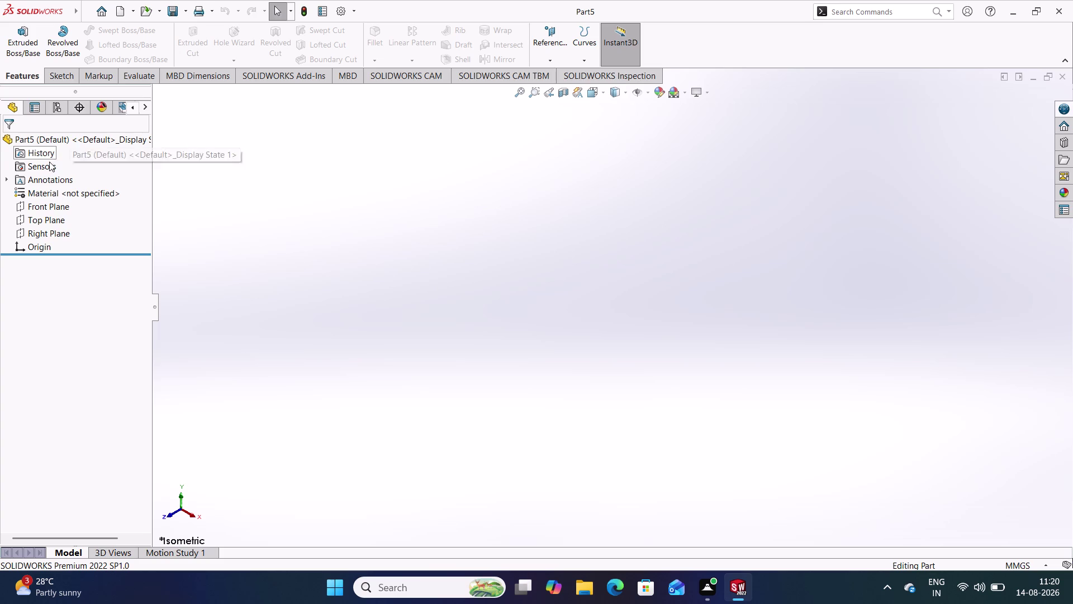
Start a sketch on the Top Plane and pick the Polygon tool.
click(58, 218)
click(73, 201)
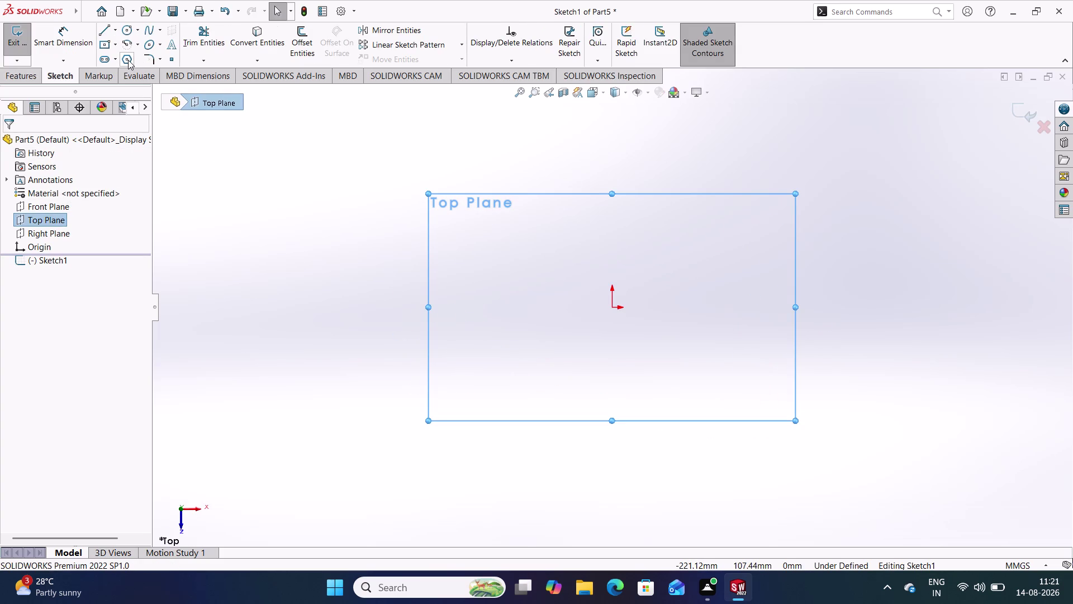
click(128, 60)
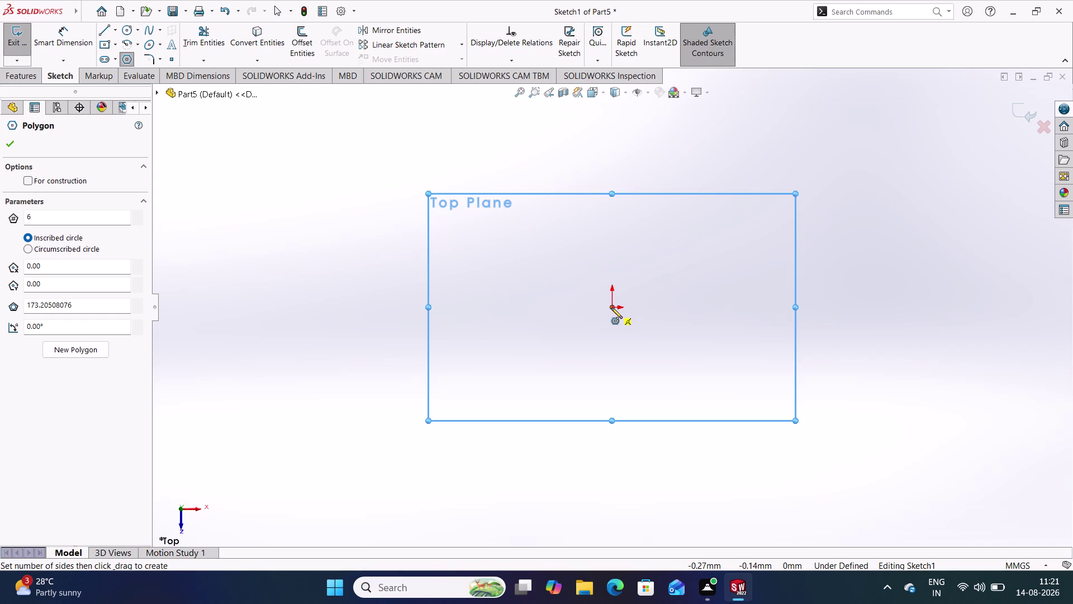
Draw a hexagon centred on the origin with its inscribed construction circle.
click(611, 307)
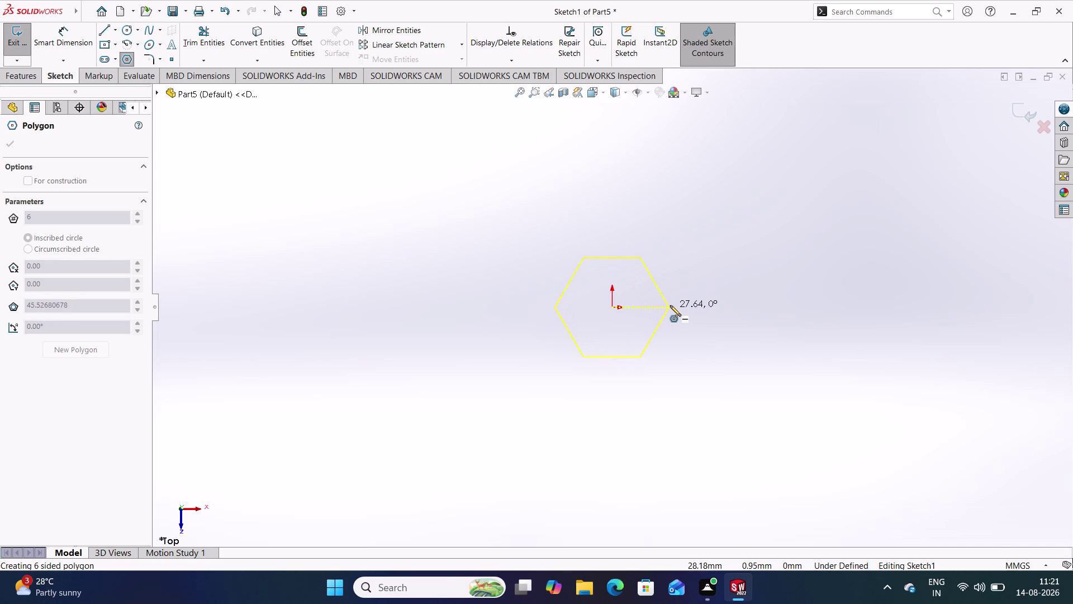
click(670, 305)
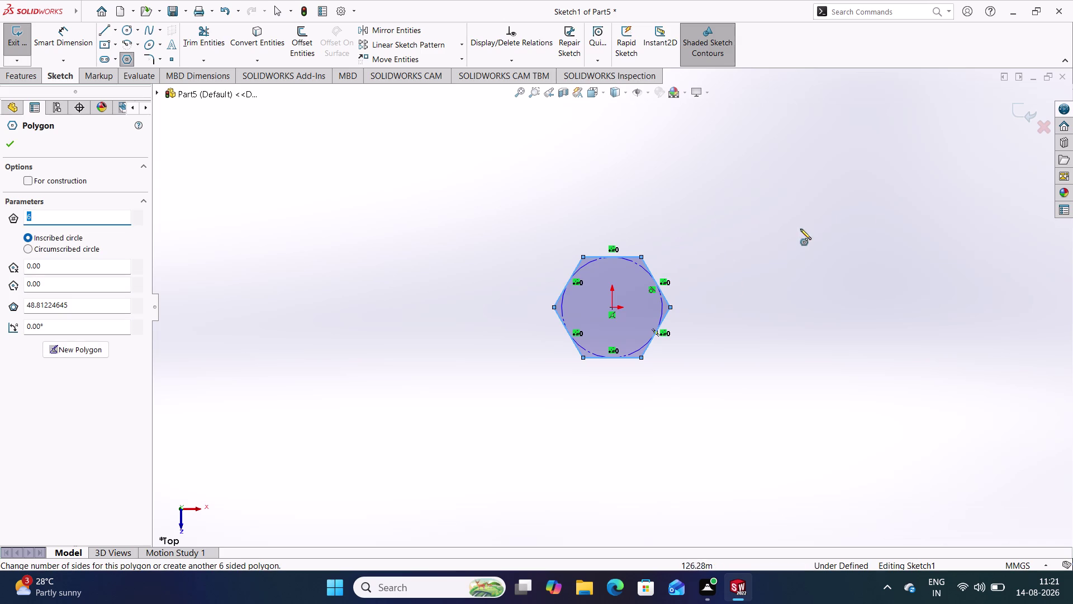
right_drag(490, 392, 475, 241)
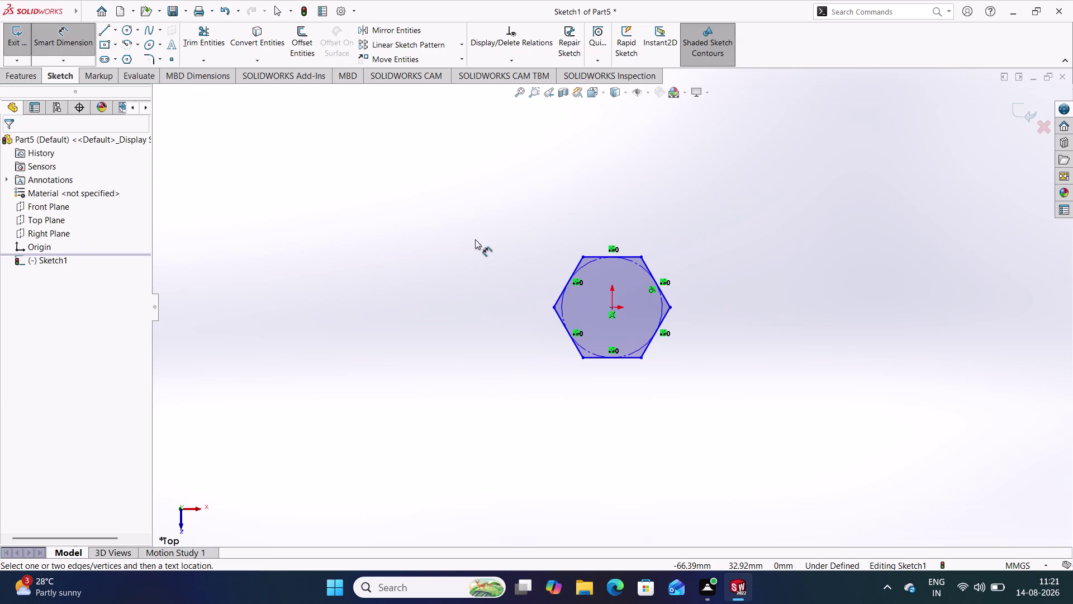
Dimension the hexagon's left and right corners at 10 mm, placed above it.
click(555, 305)
click(670, 307)
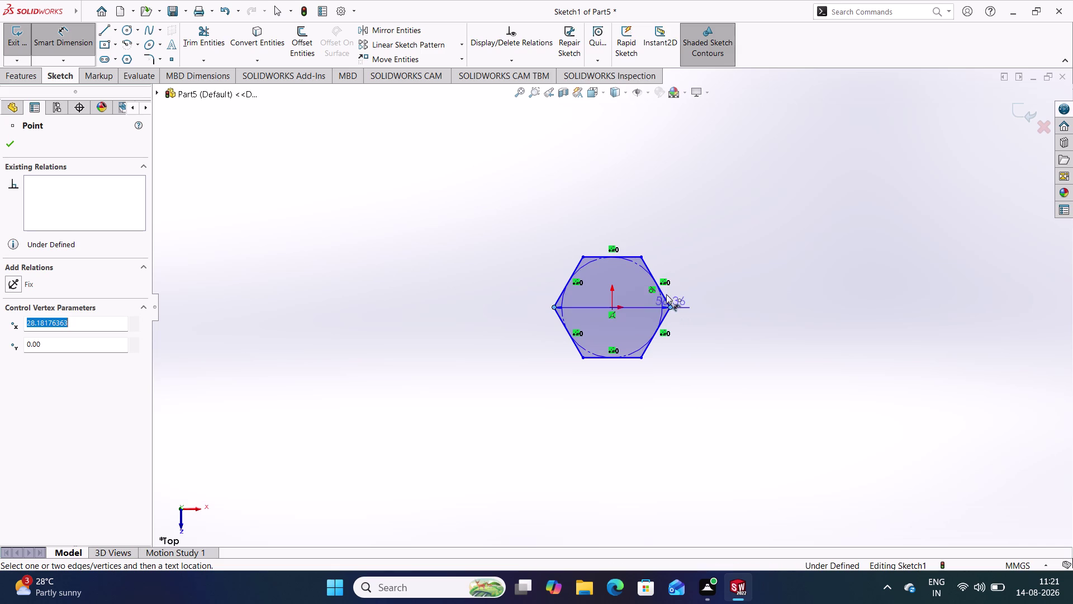
click(608, 210)
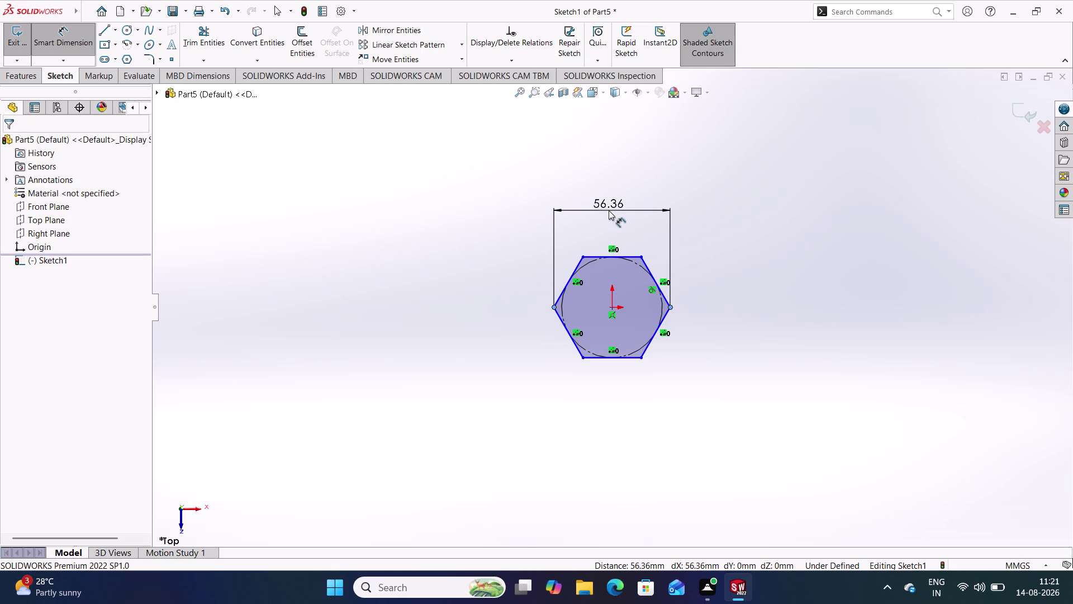
text(10)
key(Return)
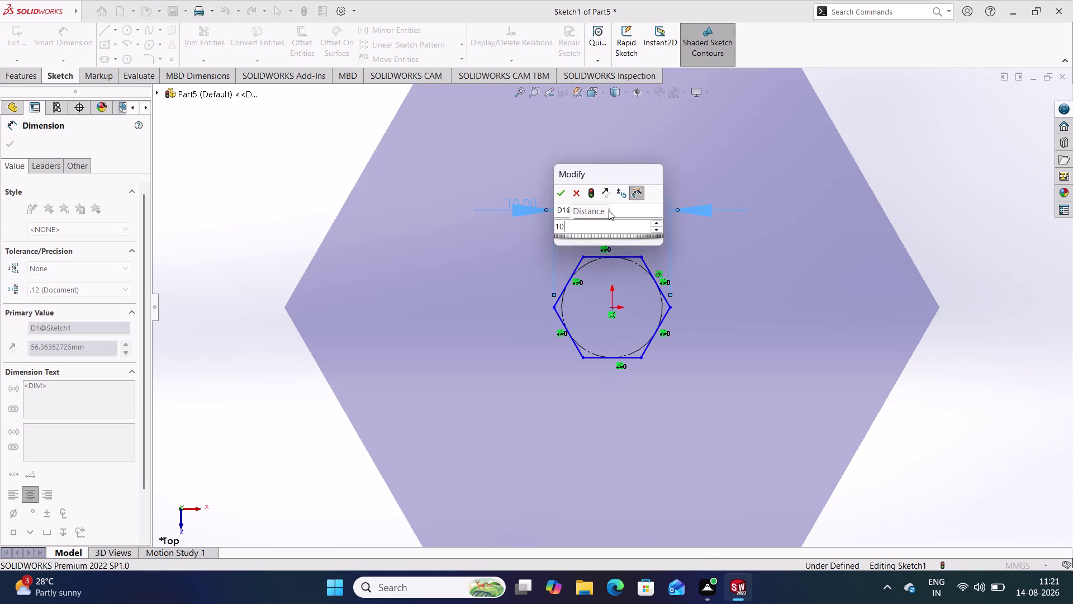
click(733, 286)
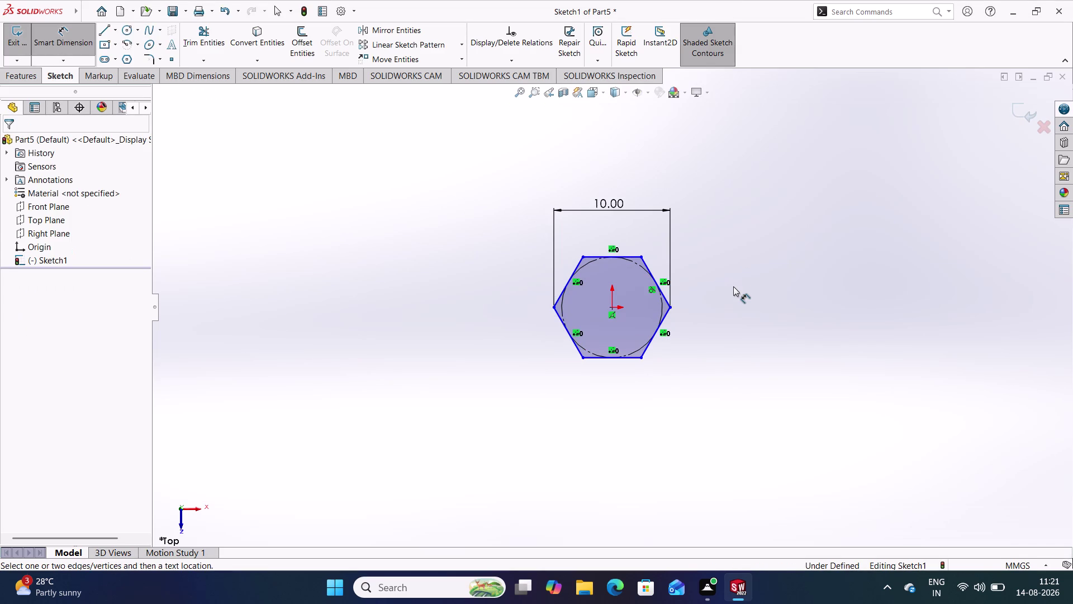